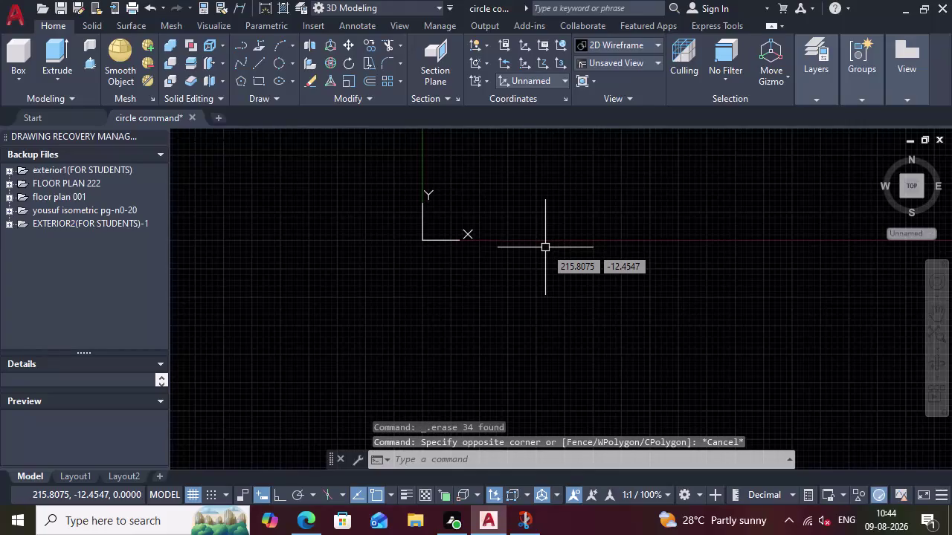
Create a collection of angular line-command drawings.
Cancel the pending erase and start a line at the origin (0,0).
key(Return)
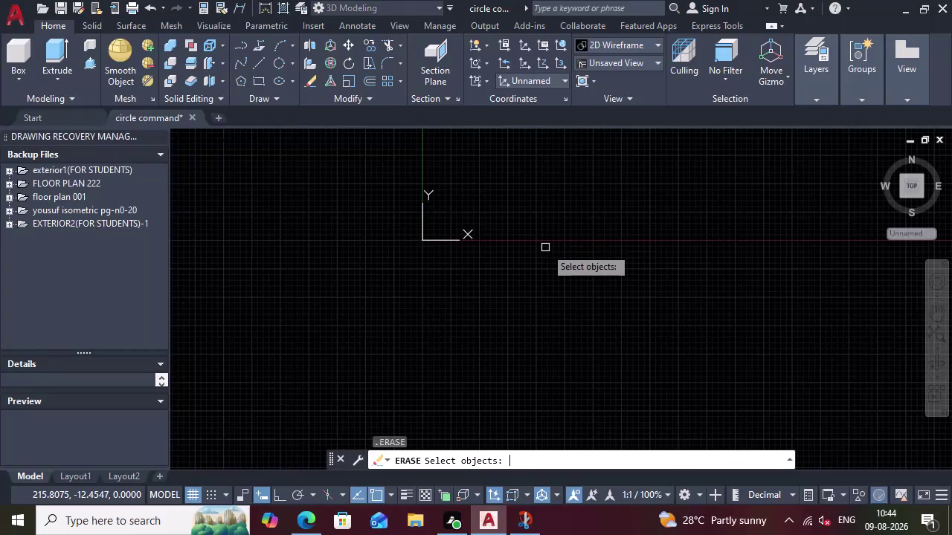
key(Escape)
key(l)
key(Return)
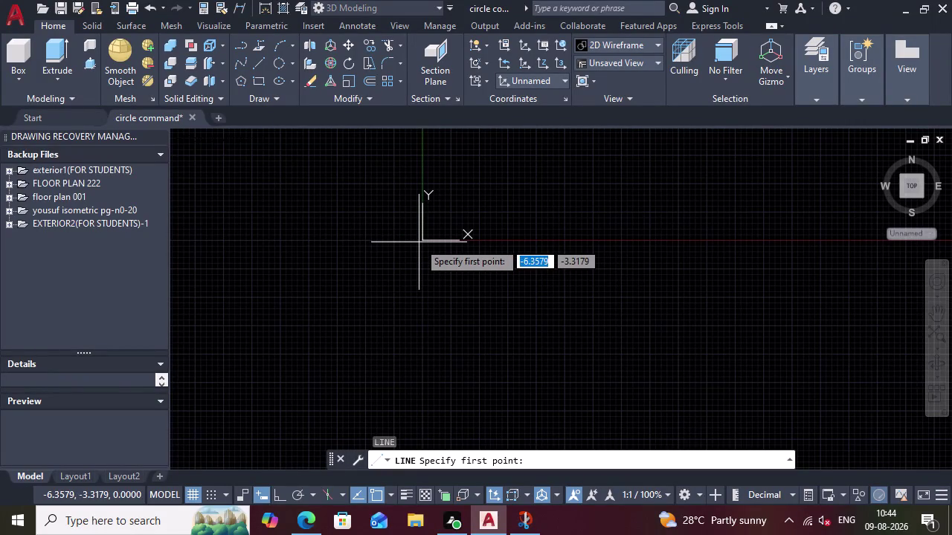
key(0)
key(Tab)
key(0)
key(Return)
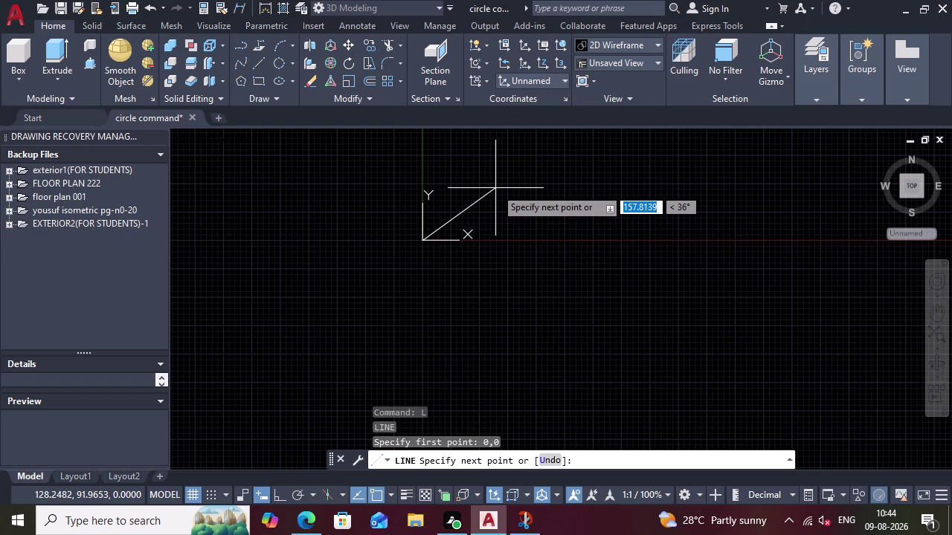
Draw the first two 50-unit sides at 0° and 130°.
text(50)
key(Tab)
key(6)
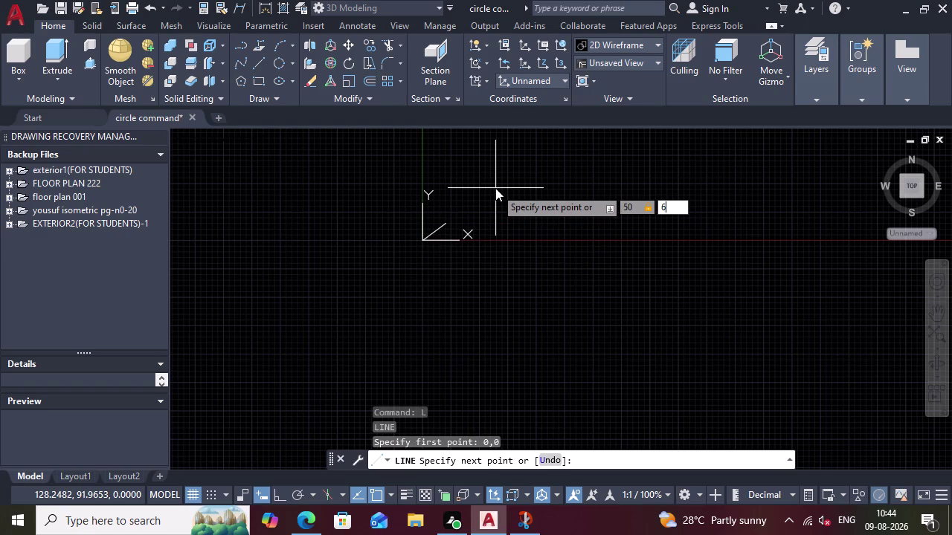
key(BackSpace)
key(0)
key(Return)
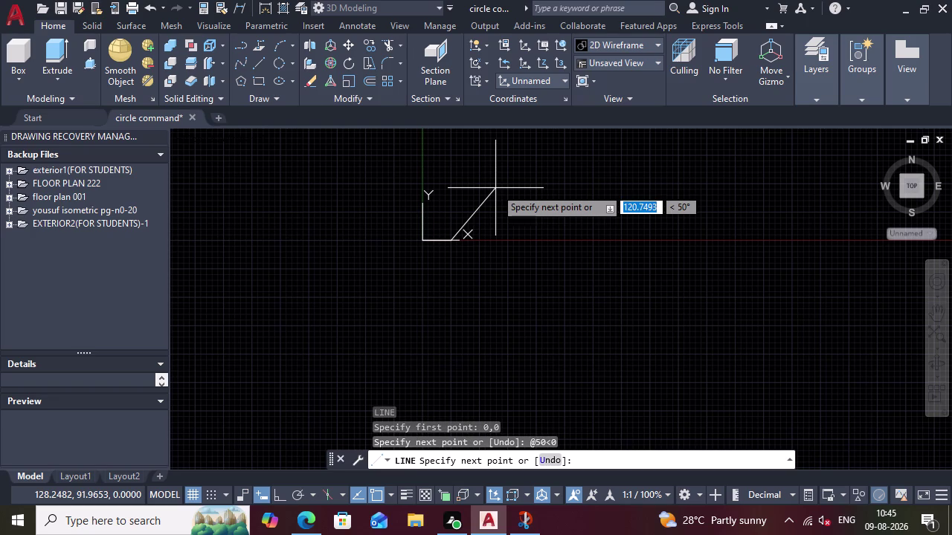
text(50)
key(Tab)
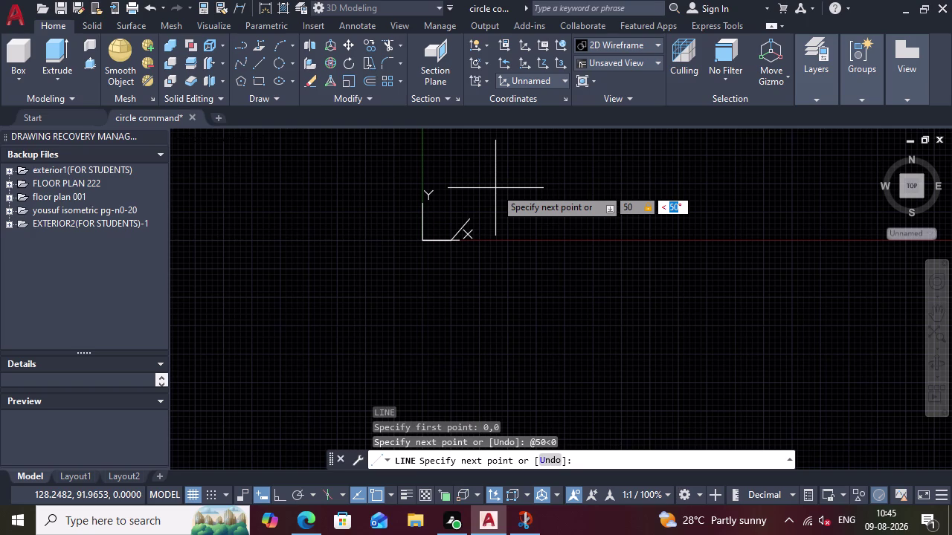
text(130)
key(Return)
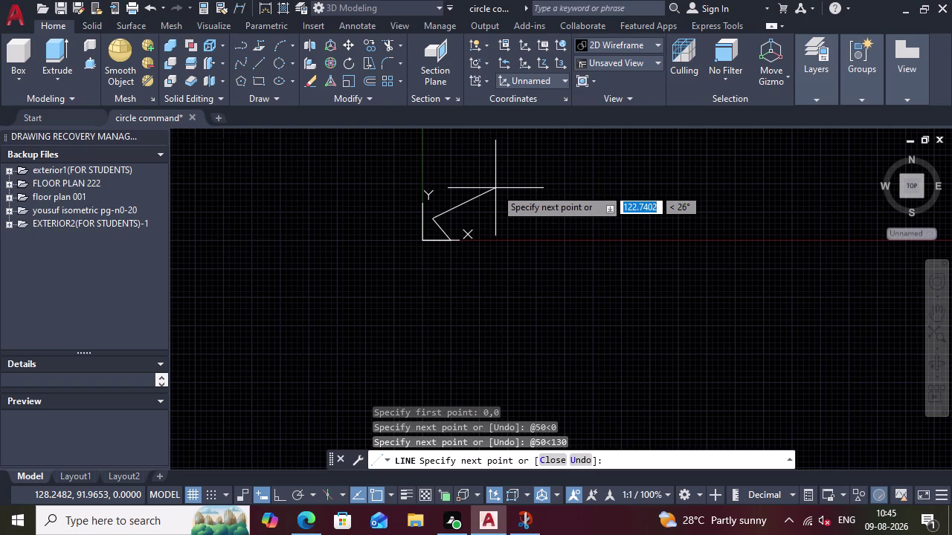
Add the third 50-unit side at 240° and end the line command.
text(50)
key(Tab)
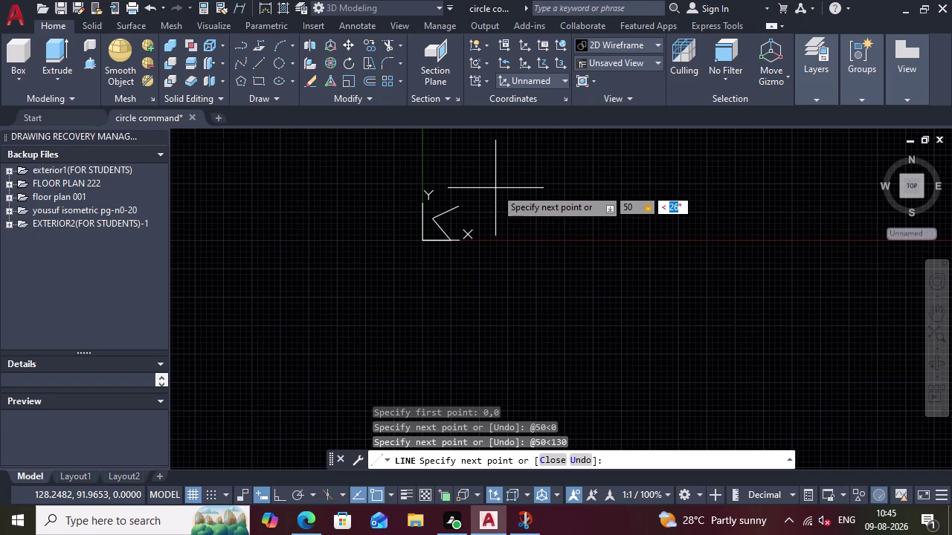
text(240)
key(Return)
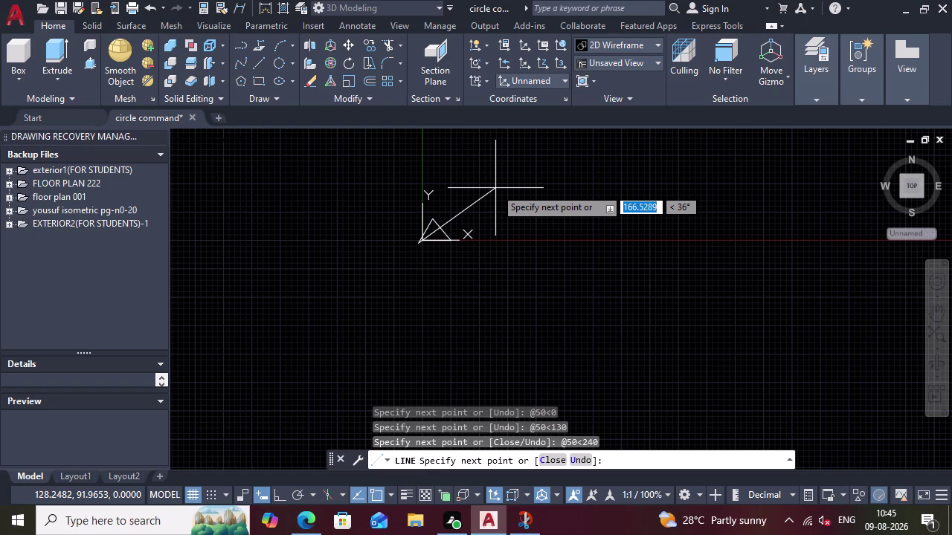
scroll(up, 3)
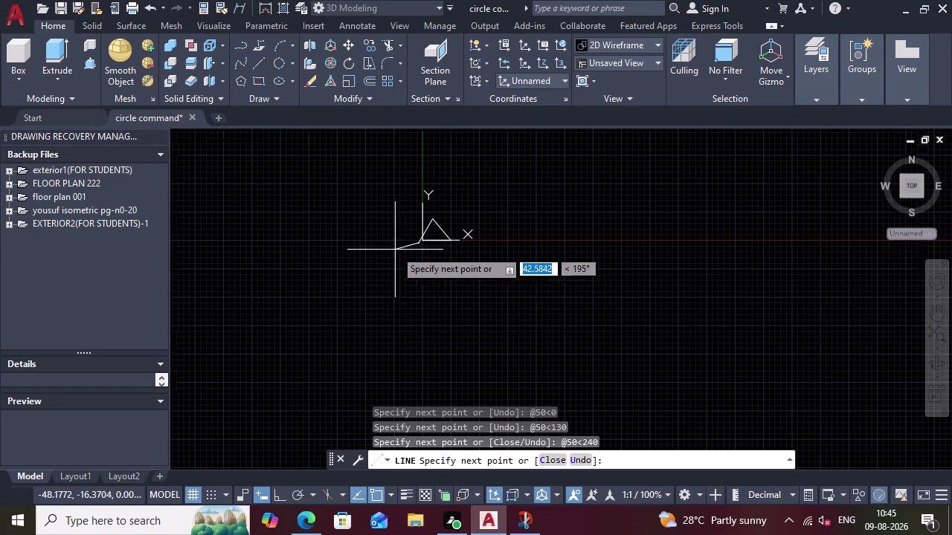
scroll(up, 3)
scroll(up, 3)
key(Escape)
scroll(down, 3)
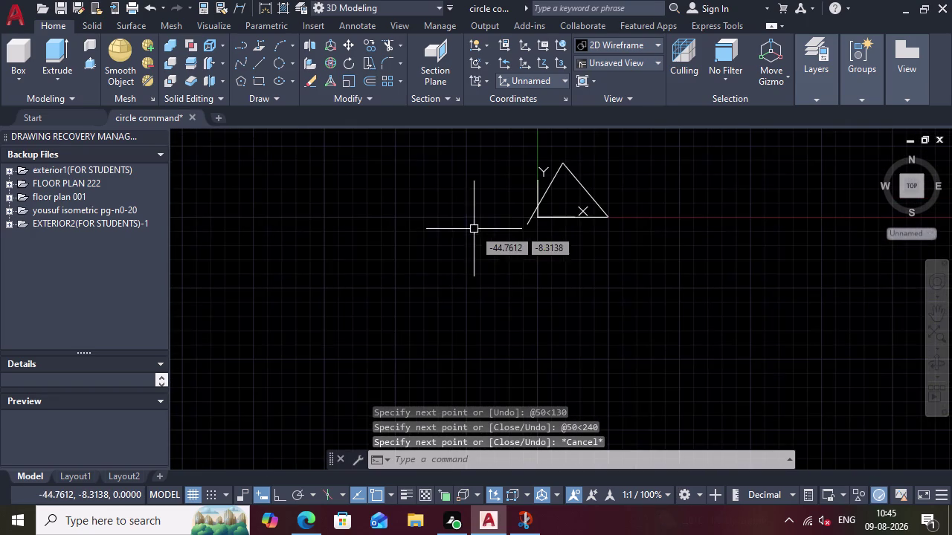
Undo the view changes and the misdrawn triangle lines.
scroll(up, 3)
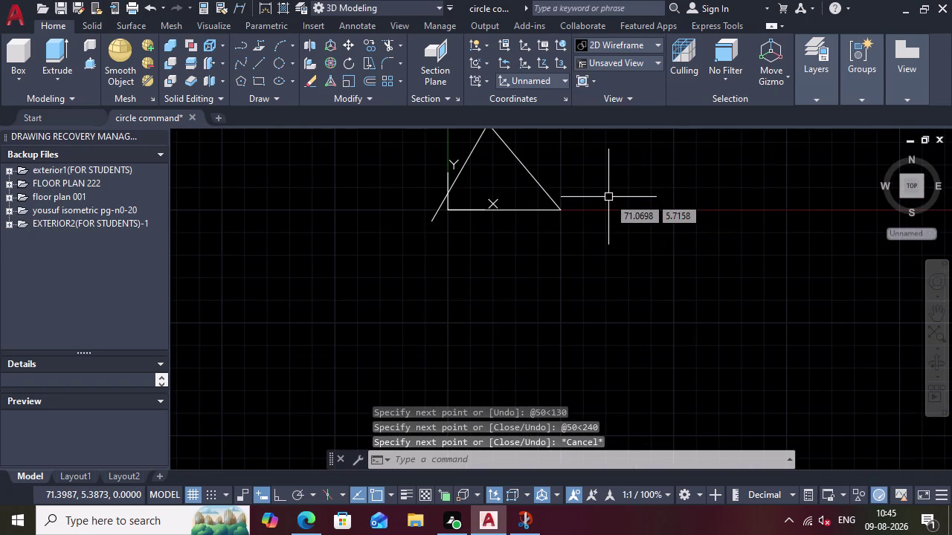
key(ctrl+z)
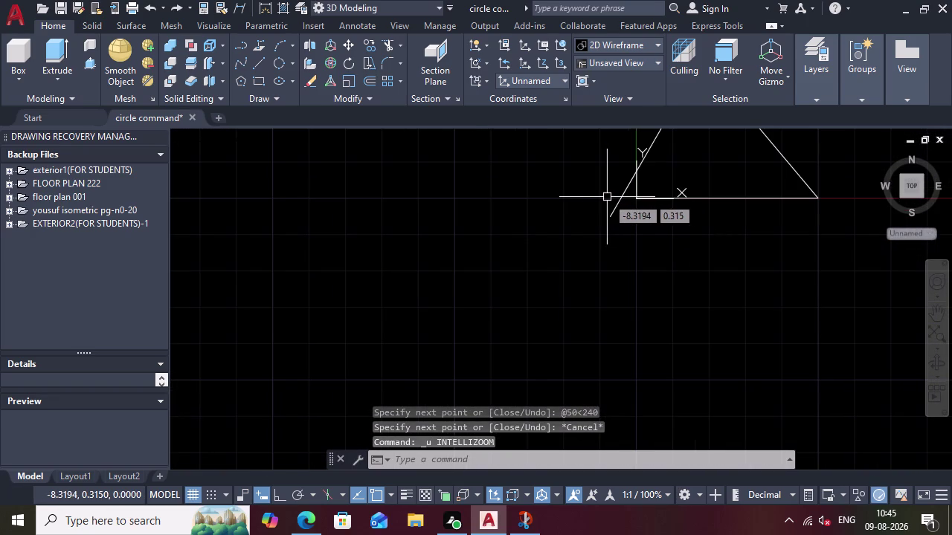
scroll(down, 3)
key(ctrl+z)
key(ctrl+z)
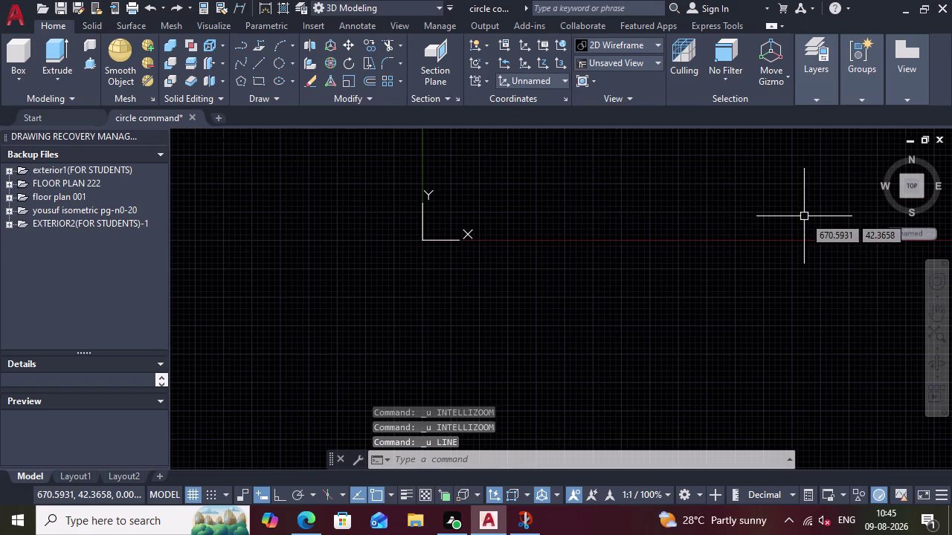
scroll(up, 3)
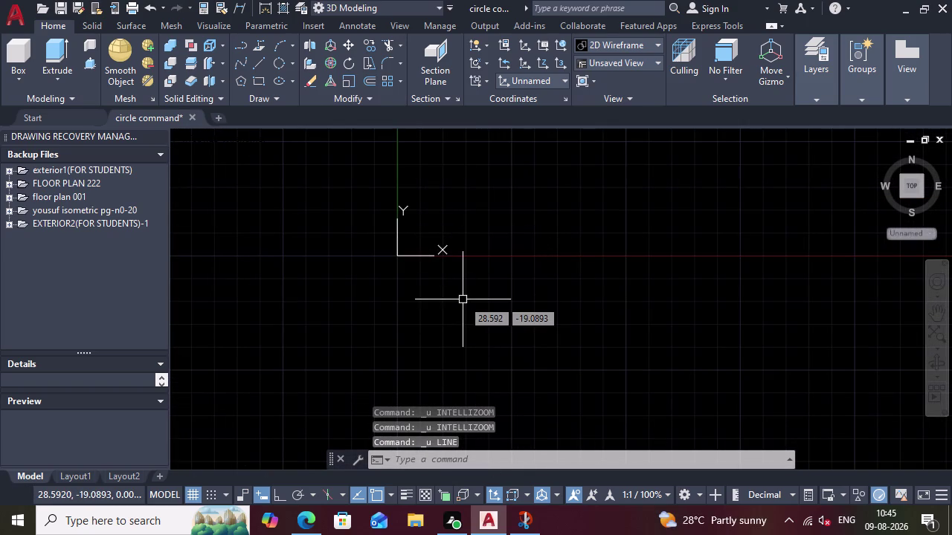
Start a new line at the origin with a 50-unit side at 0°.
key(l)
key(Return)
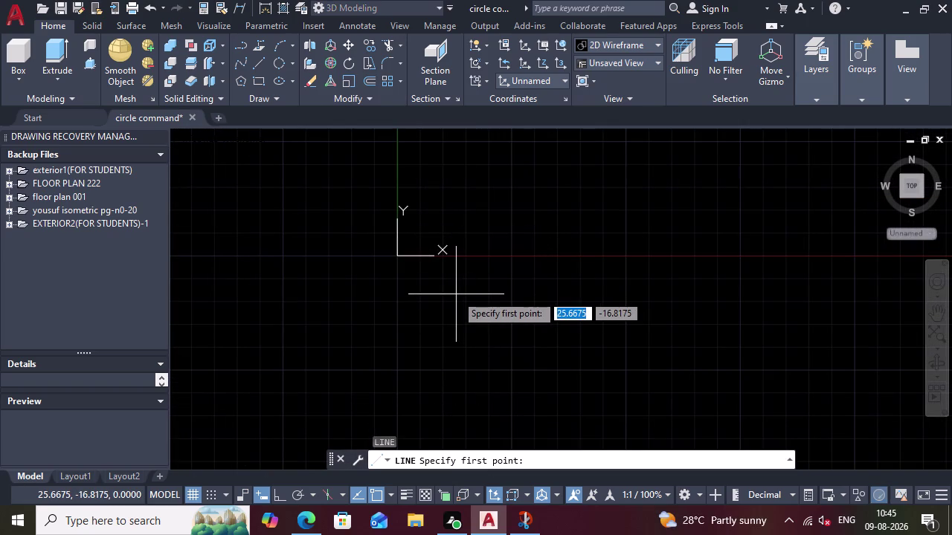
key(0)
key(Tab)
key(0)
key(Return)
text(50)
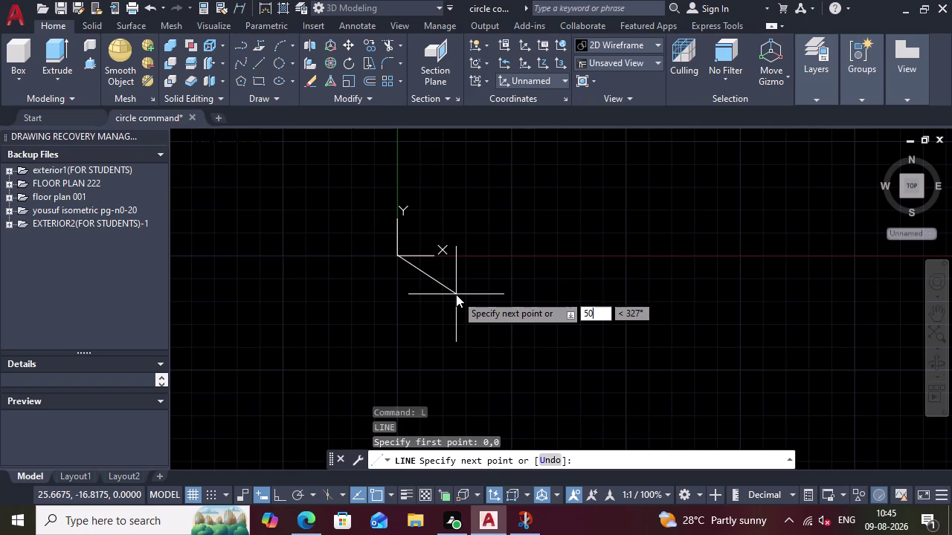
key(Tab)
key(0)
key(Return)
Add a 50-unit side at 120°, close back at the origin, and end the line.
text(5)
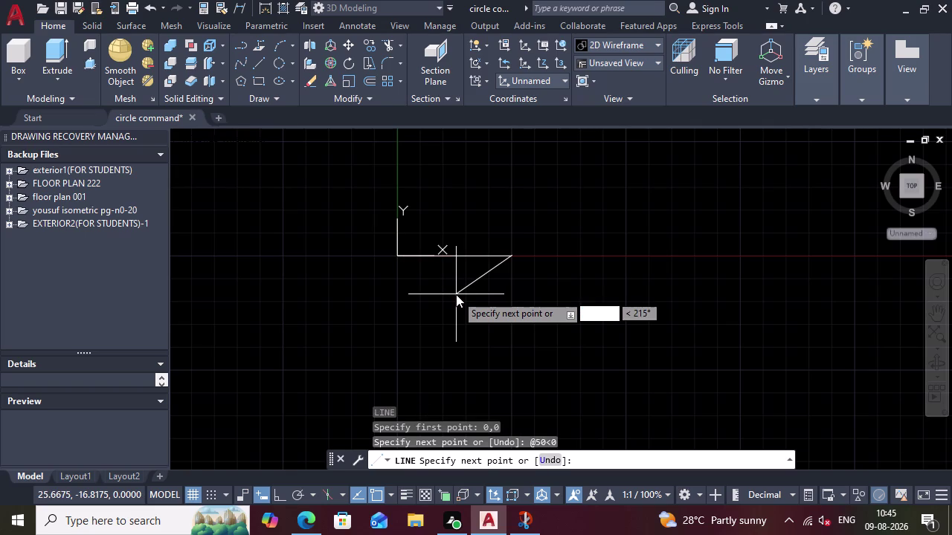
text(0)
key(Tab)
key(1)
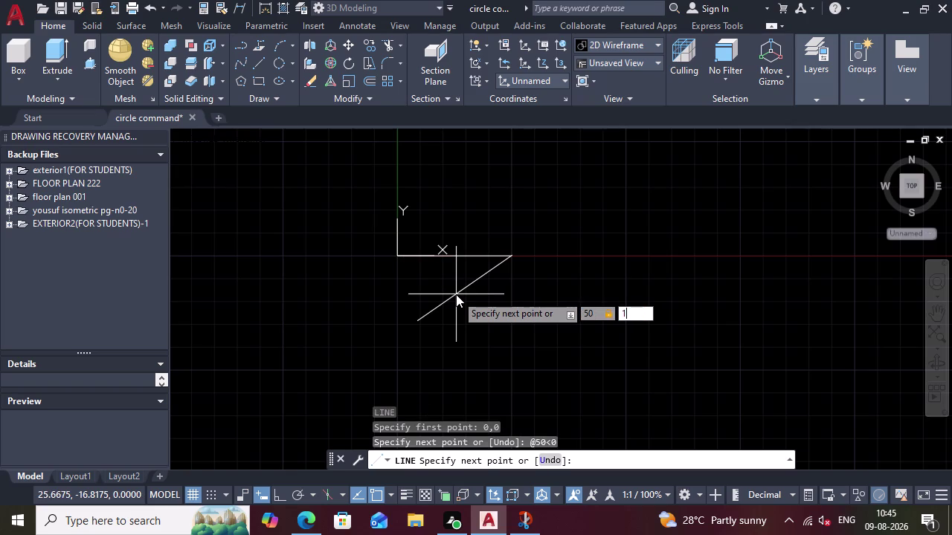
text(20)
key(Return)
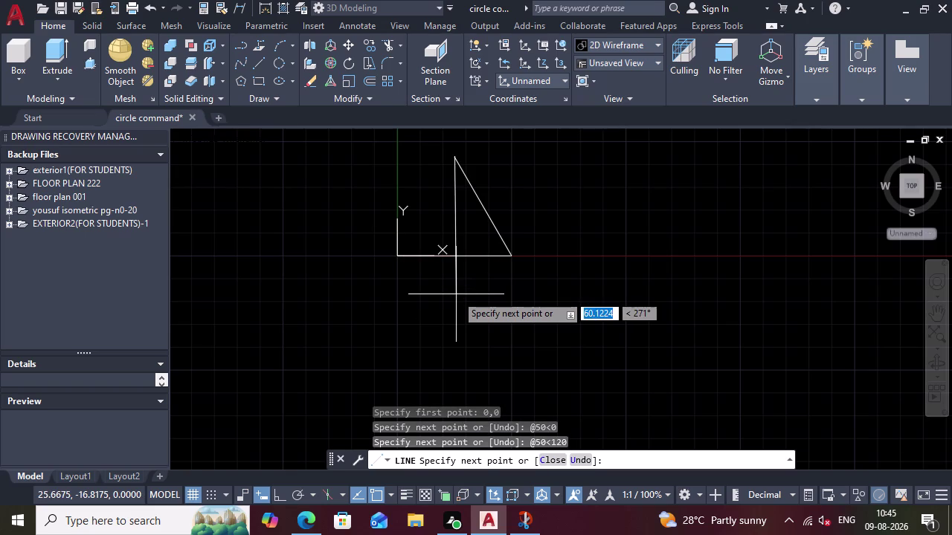
click(403, 261)
key(Escape)
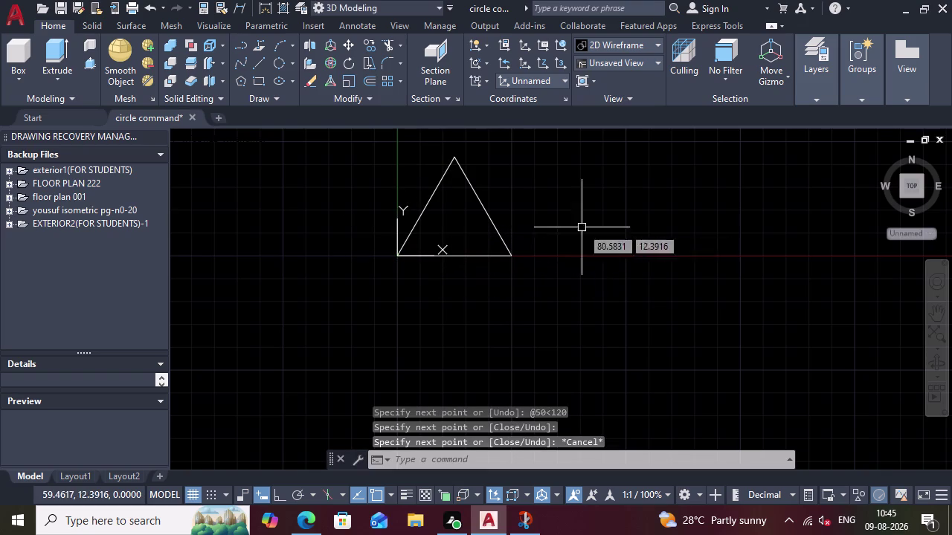
scroll(down, 3)
click(459, 461)
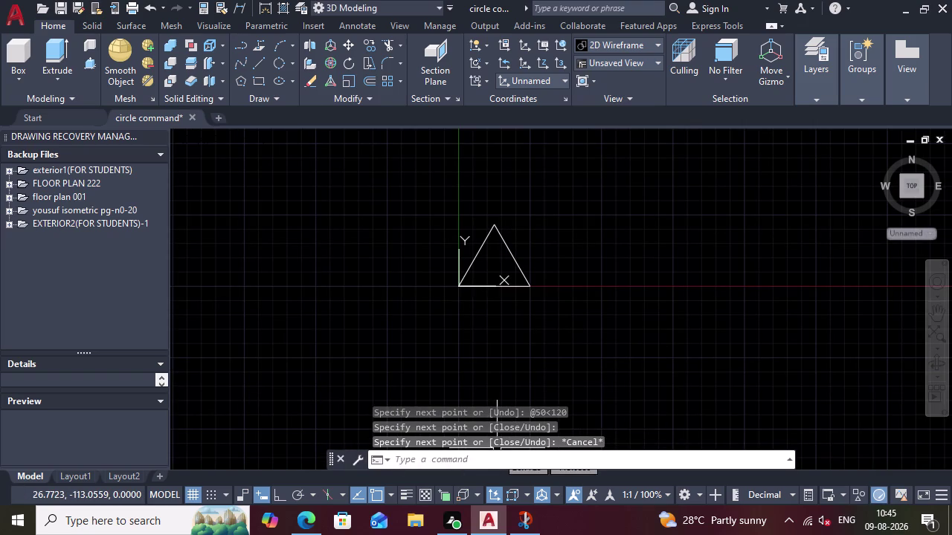
key(l)
key(Return)
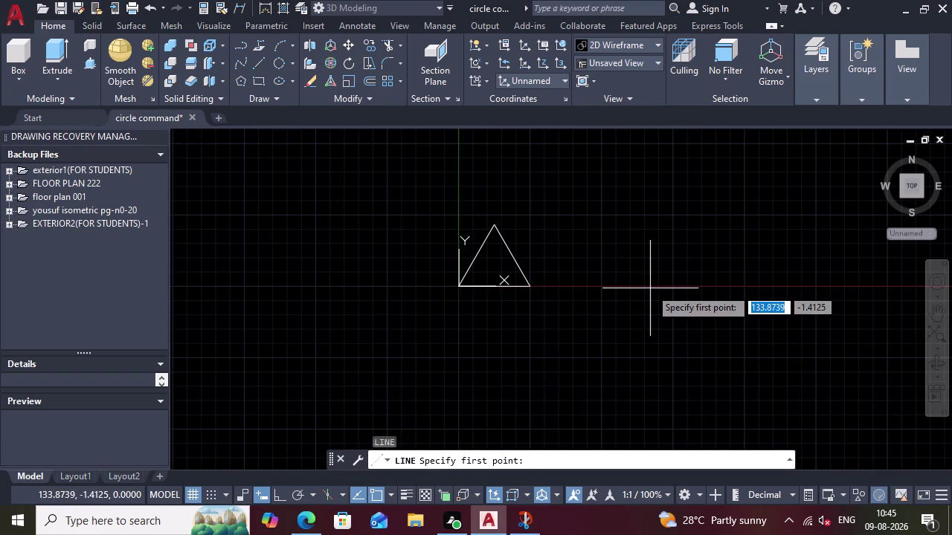
click(637, 283)
scroll(down, 3)
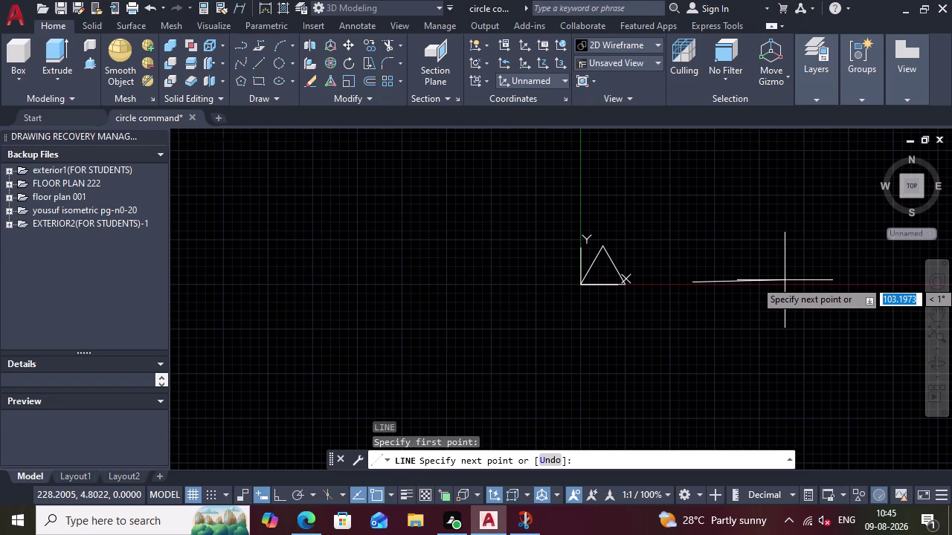
key(Escape)
scroll(up, 3)
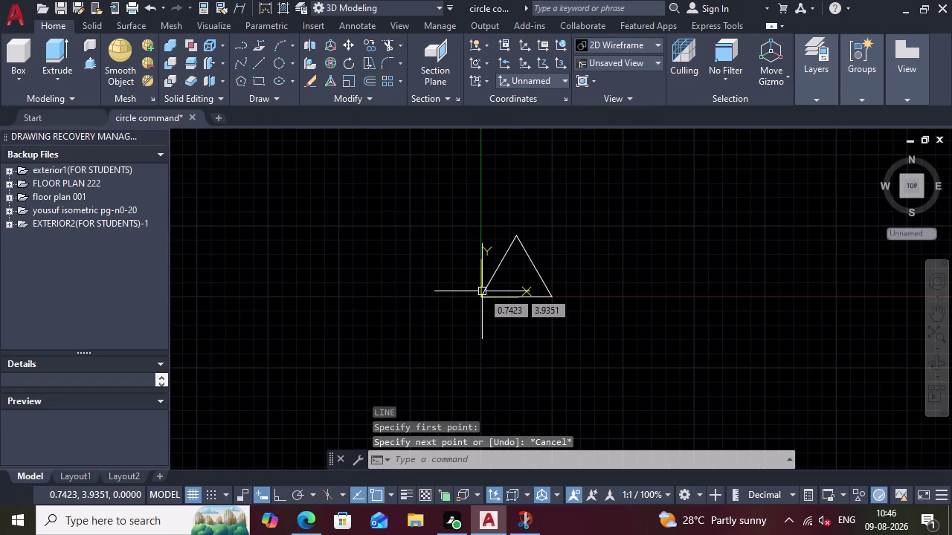
click(482, 293)
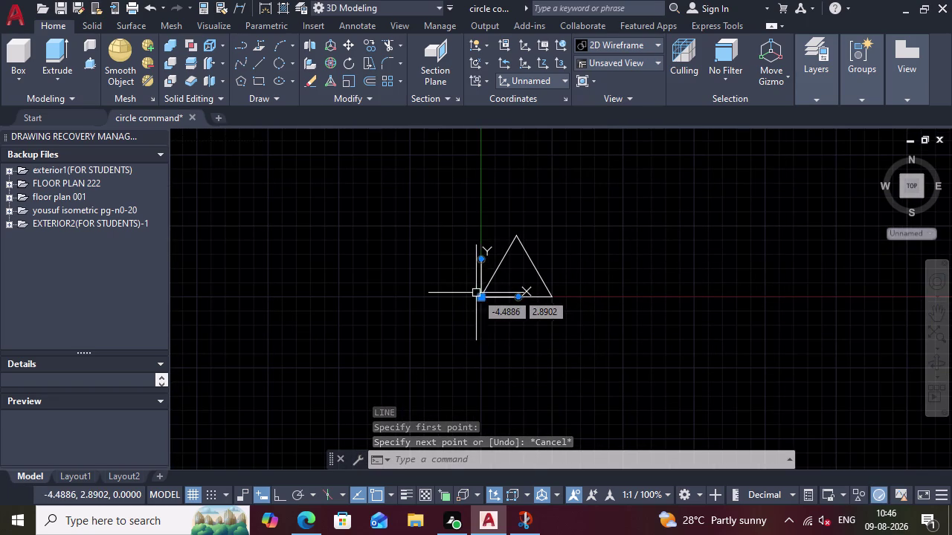
click(481, 297)
click(661, 294)
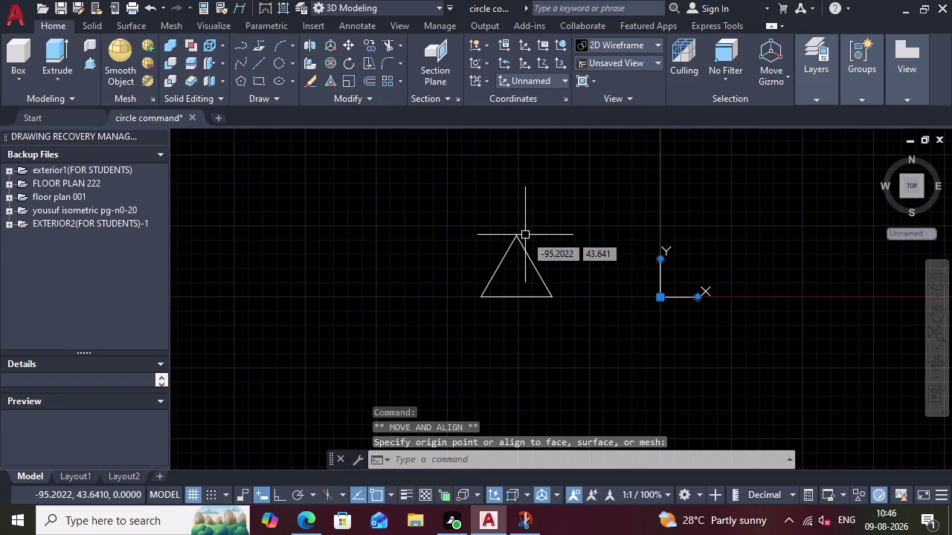
key(0)
key(Escape)
key(l)
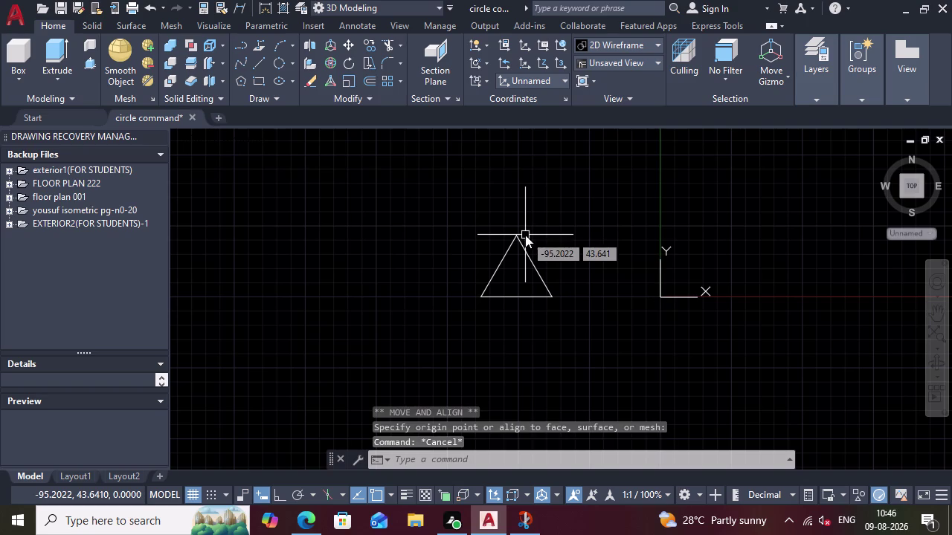
key(Return)
key(0)
key(Tab)
key(0)
key(Return)
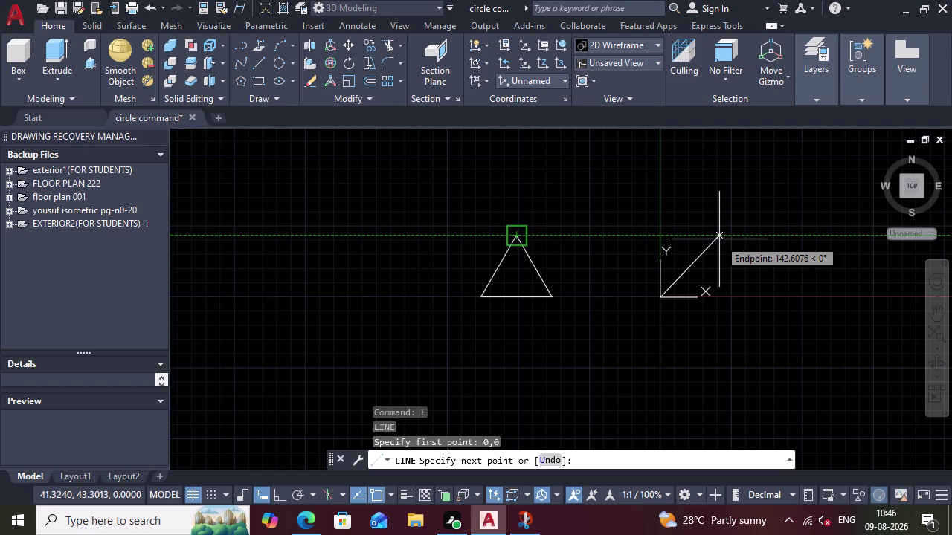
text(40)
key(Tab)
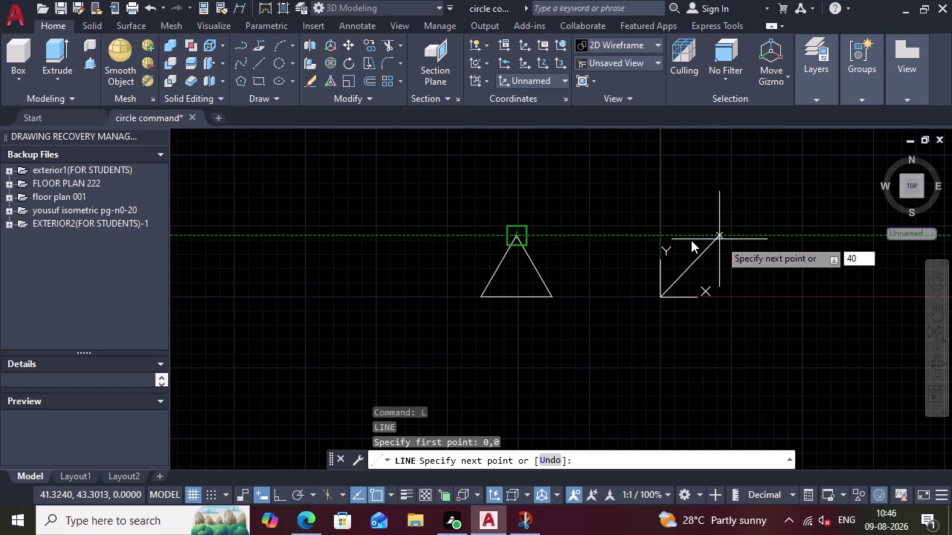
key(Escape)
key(l)
key(Return)
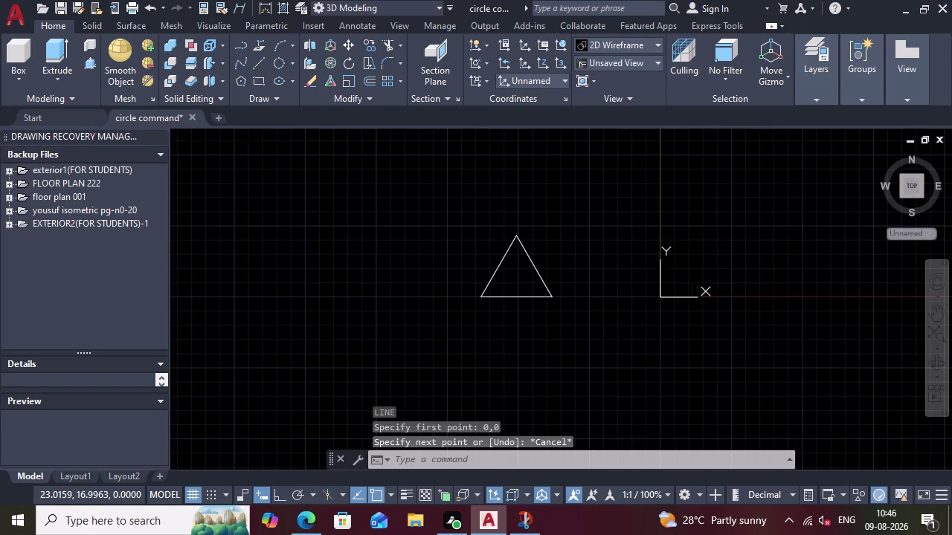
click(160, 10)
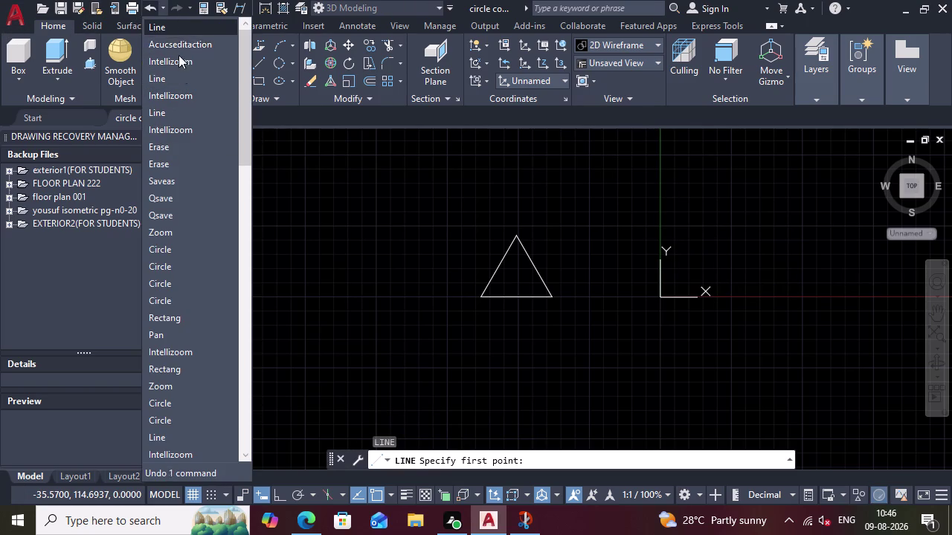
Scroll the Undo history list and undo the last LINE command.
scroll(down, 3)
scroll(down, 3)
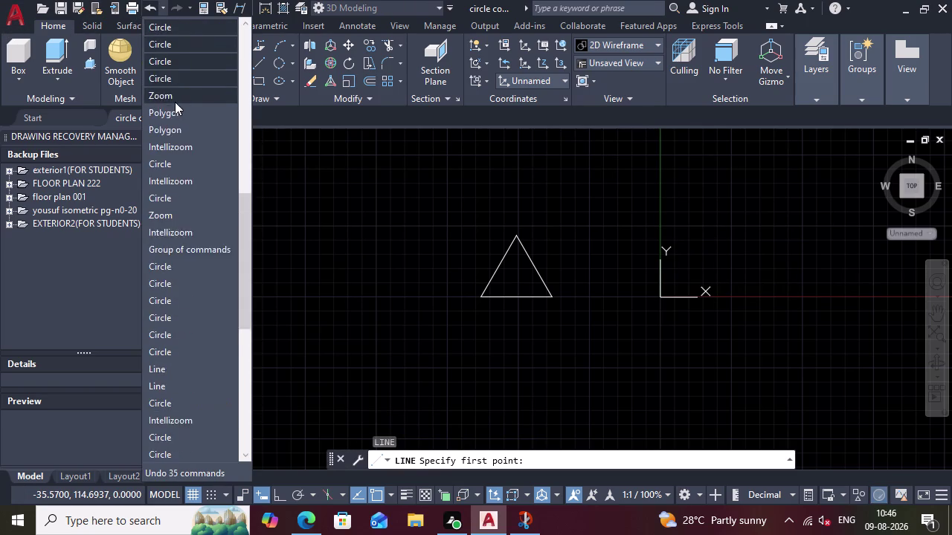
scroll(down, 3)
scroll(down, 3)
scroll(up, 3)
scroll(down, 3)
scroll(up, 3)
scroll(up, 3)
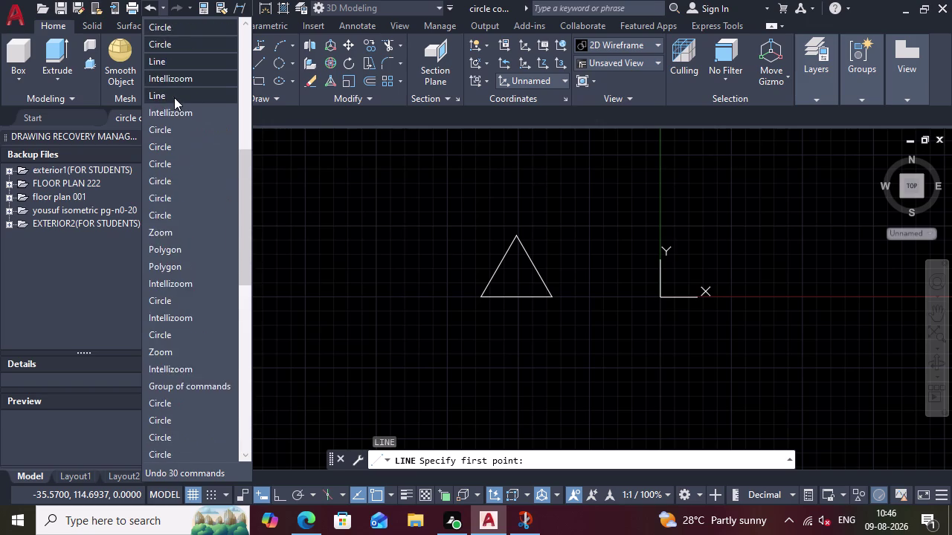
scroll(up, 3)
scroll(down, 3)
scroll(up, 3)
scroll(down, 3)
scroll(up, 3)
scroll(up, 3)
scroll(up, 3)
scroll(up, 3)
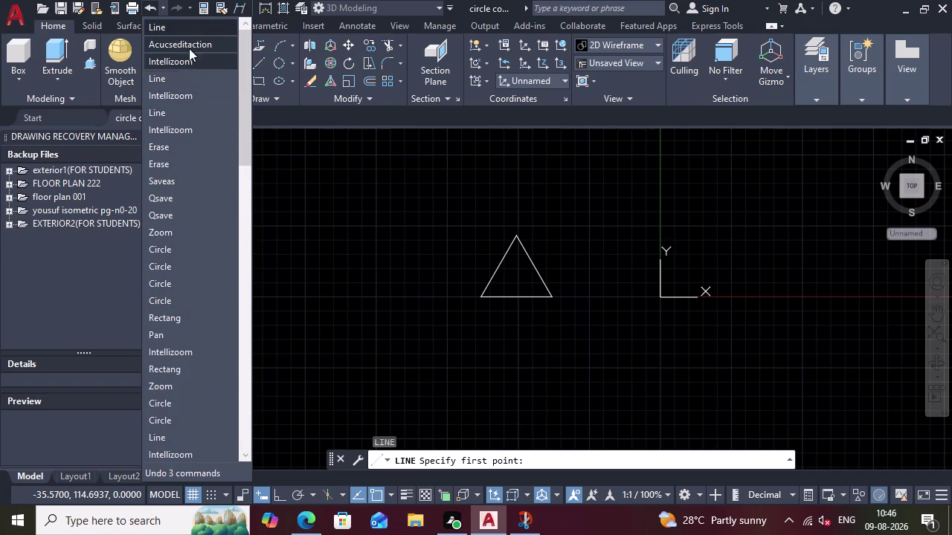
click(185, 27)
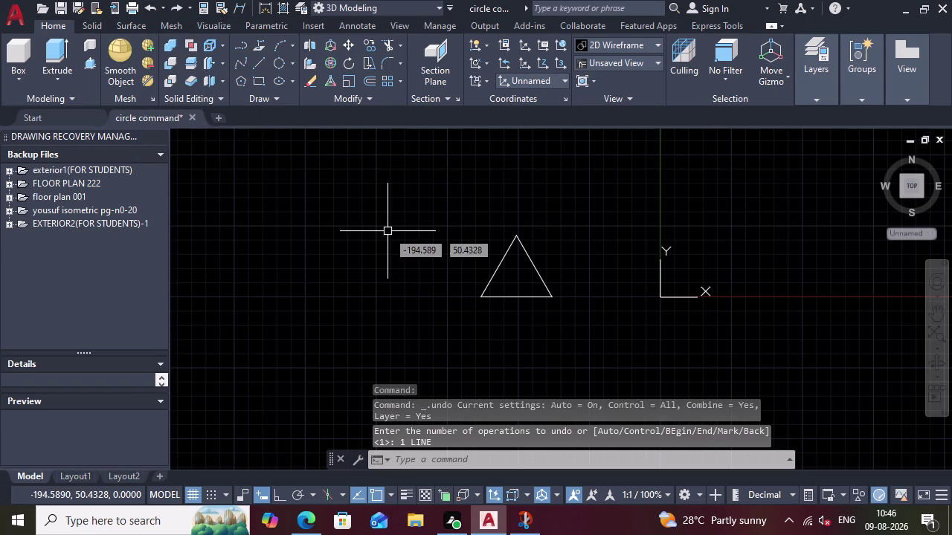
Start a line with its first point at the origin (0,0).
key(l)
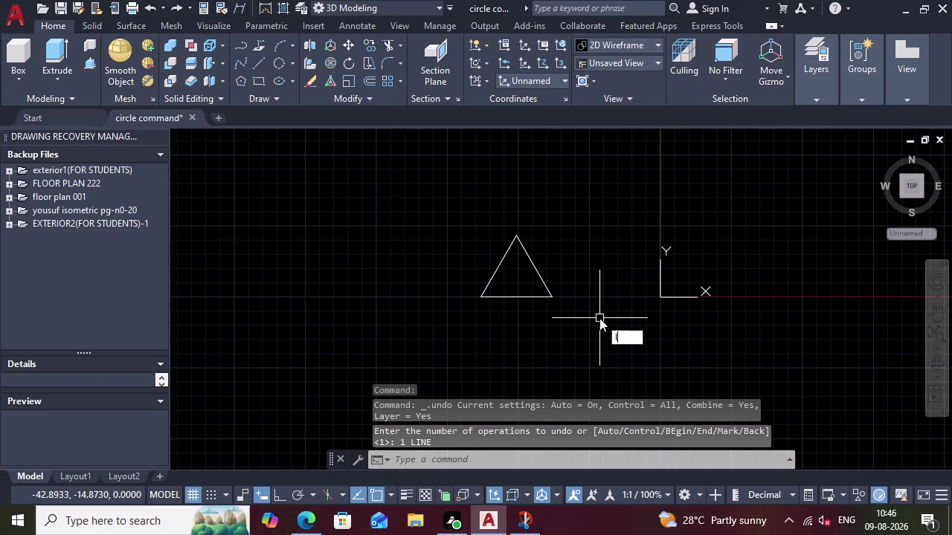
key(Return)
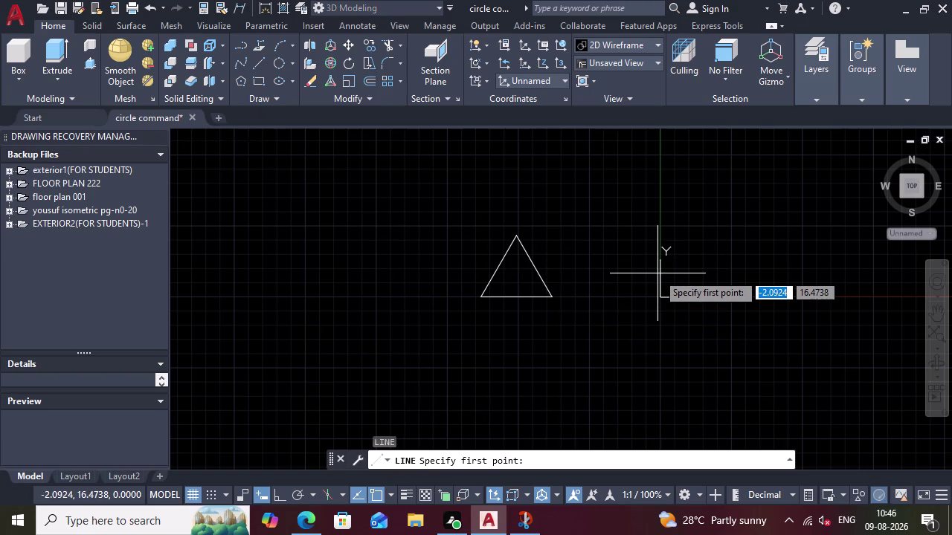
text(00)
key(Tab)
key(Tab)
key(0)
key(Tab)
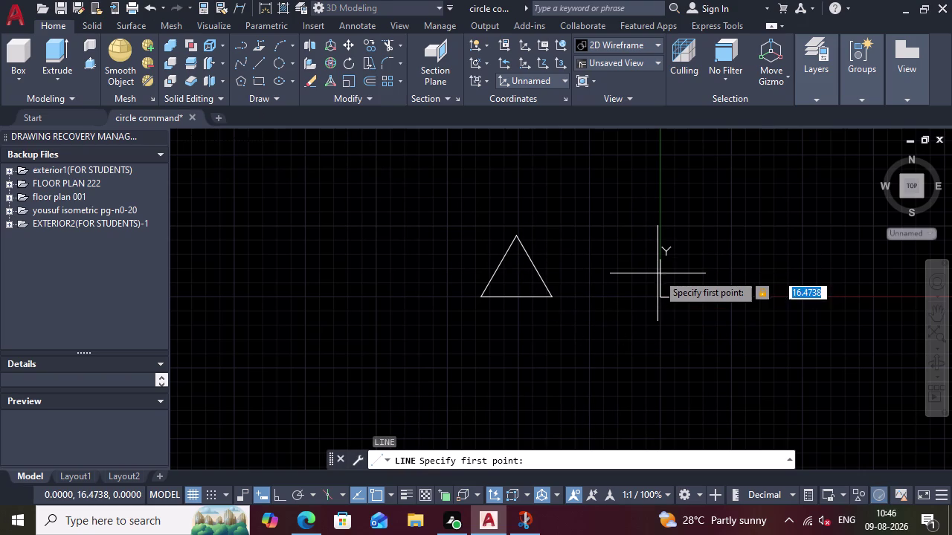
key(0)
key(Return)
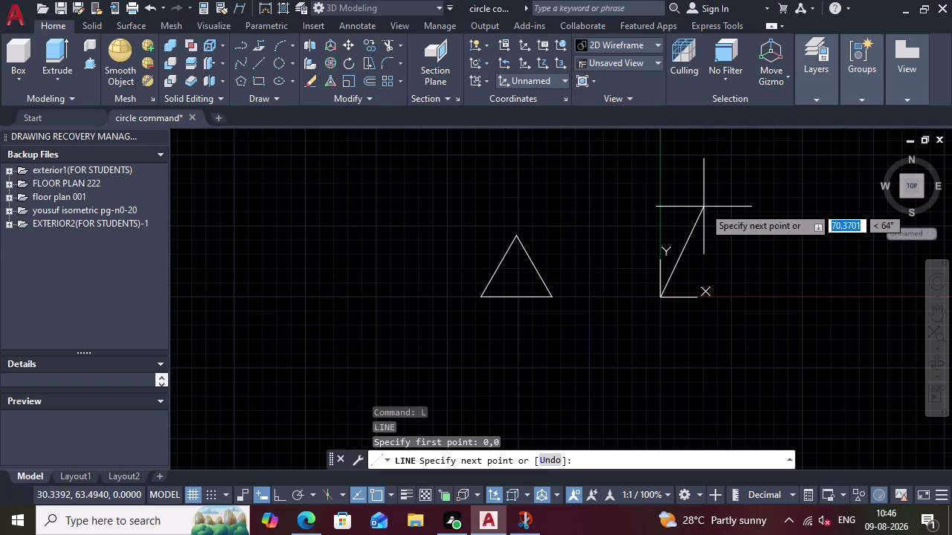
Draw a 40-unit side at 45° followed by an 80-unit side at 0°.
text(40)
key(Tab)
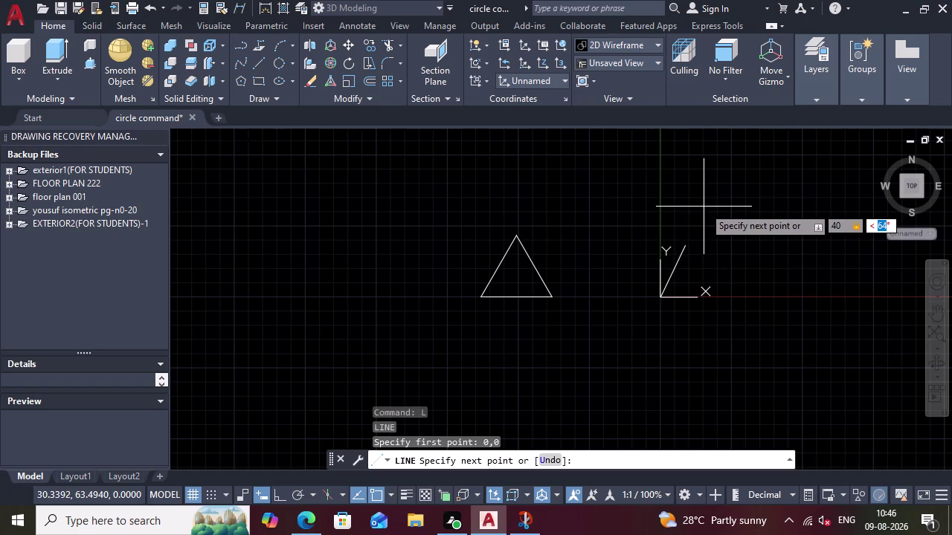
text(45)
key(Return)
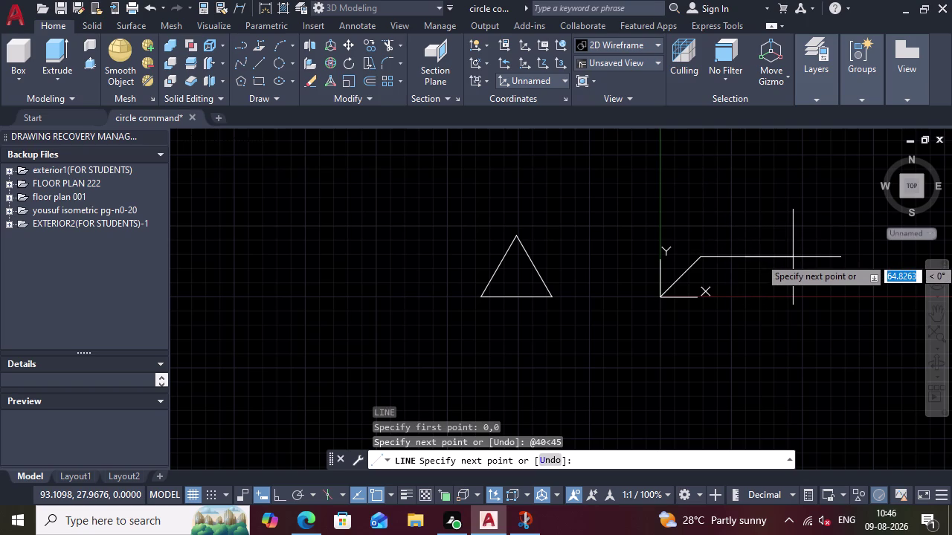
text(80)
key(Tab)
key(0)
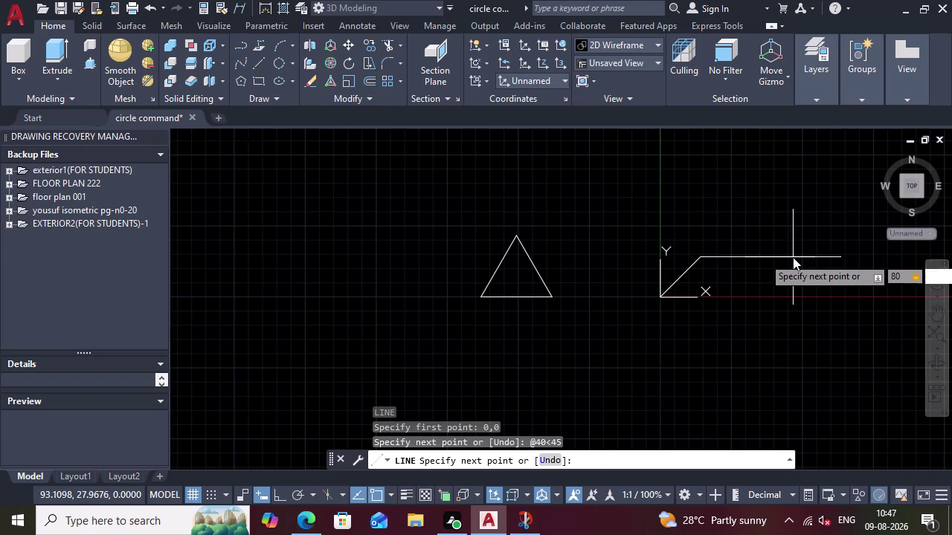
key(Return)
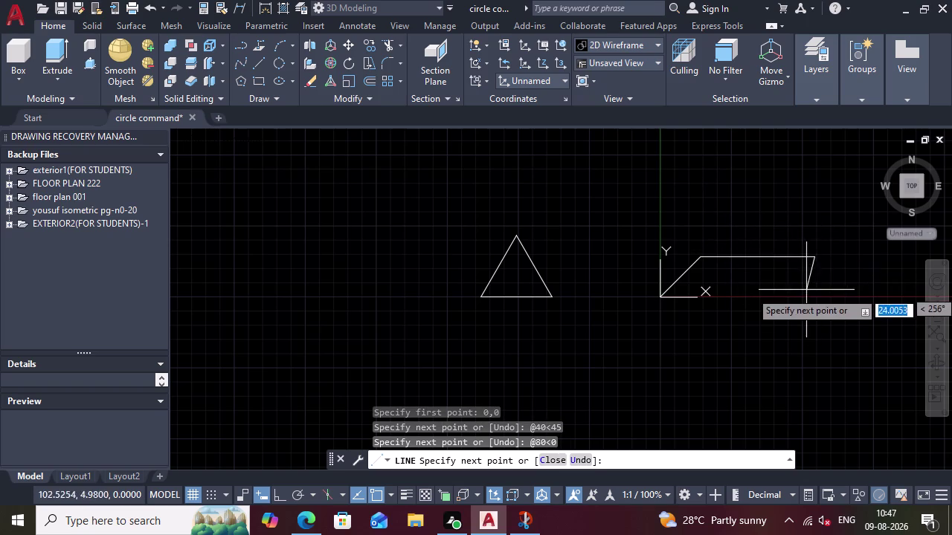